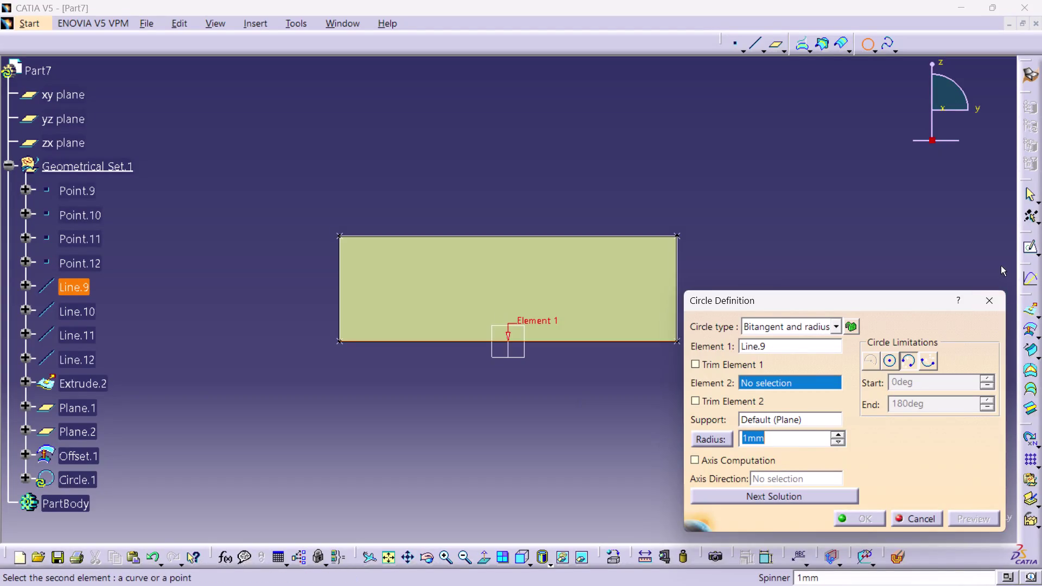
Discard the unfinished circle and start a bitangent-and-radius circle using the left edge.
click(990, 300)
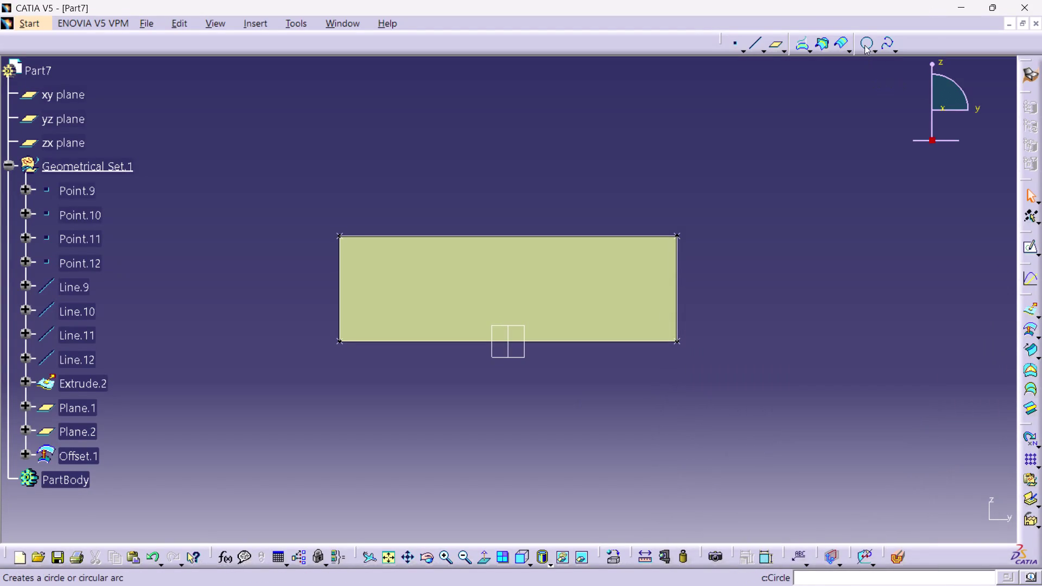
click(865, 45)
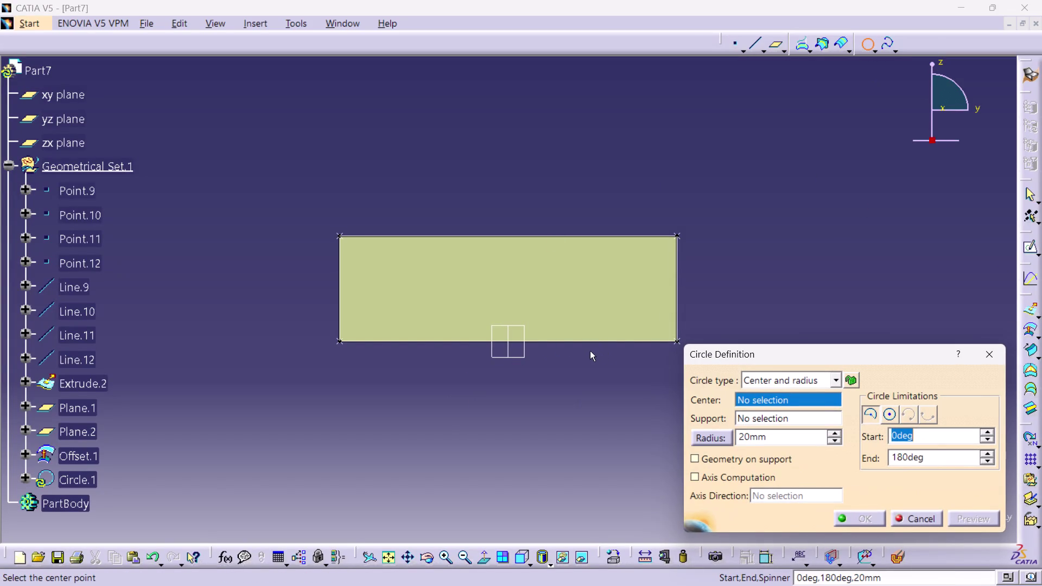
click(576, 344)
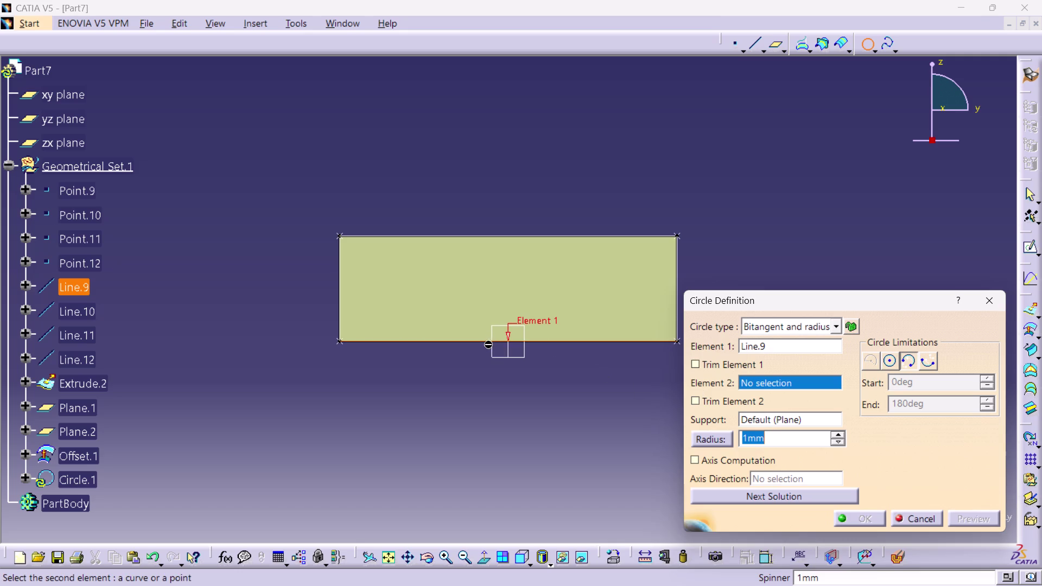
click(338, 295)
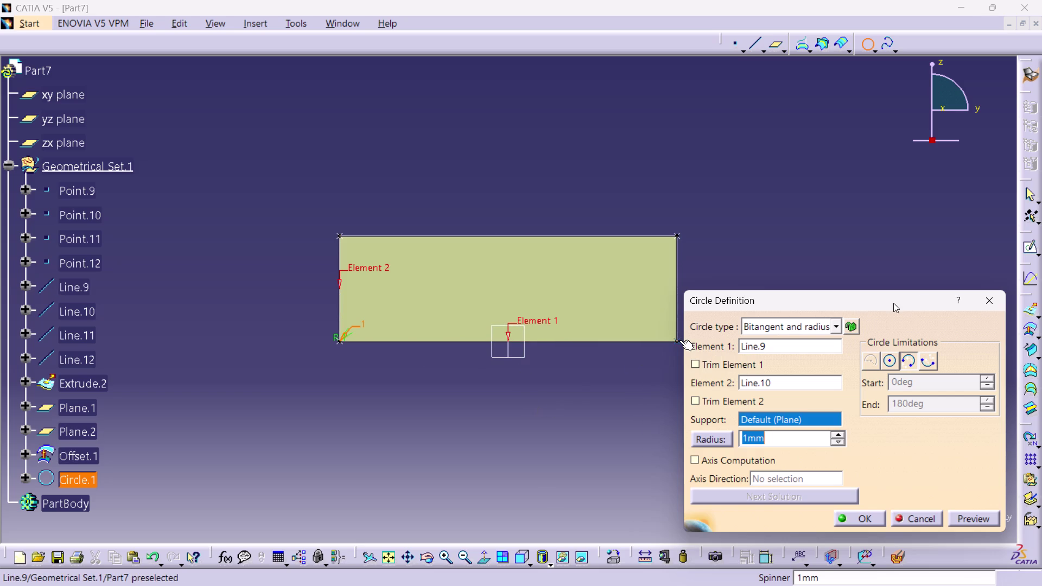
Switch the circle type to center-and-radius, back to bitangent, and enter a 100 mm radius.
click(836, 328)
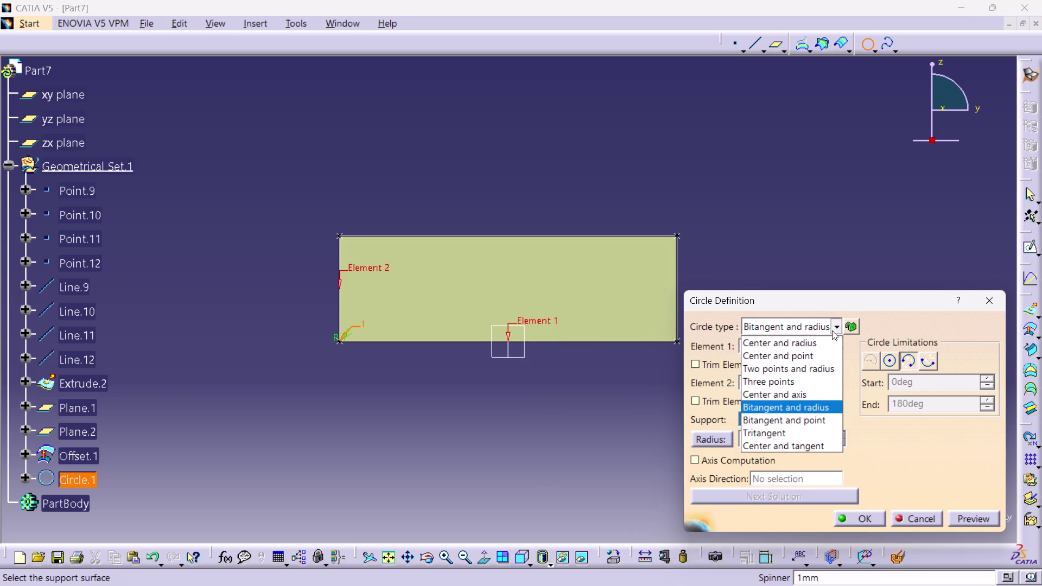
click(820, 342)
click(590, 413)
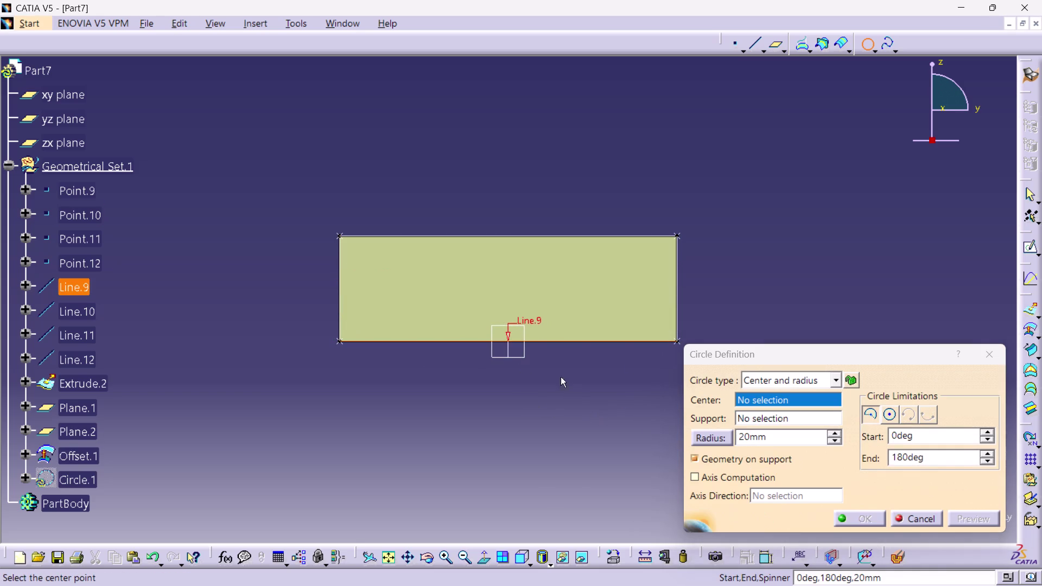
click(512, 341)
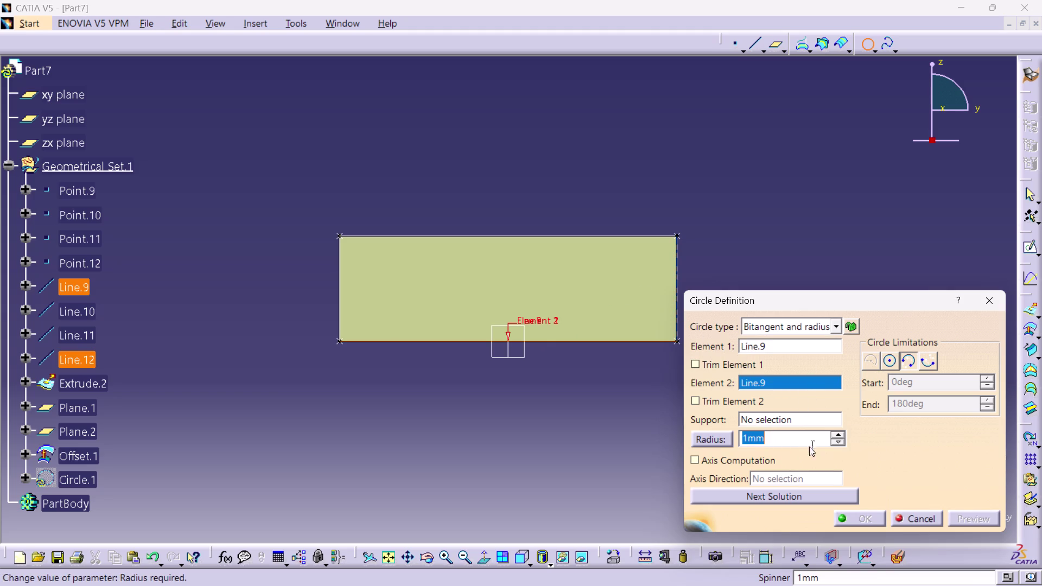
text(100)
key(Return)
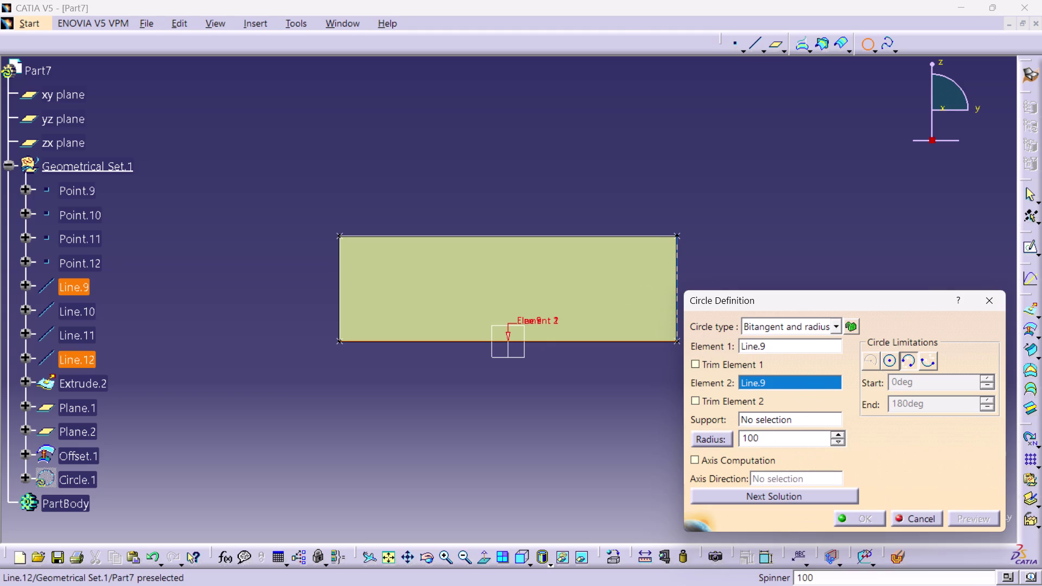
Pick Line.9 and Line.10 as tangent elements, then cancel the circle definition.
click(526, 494)
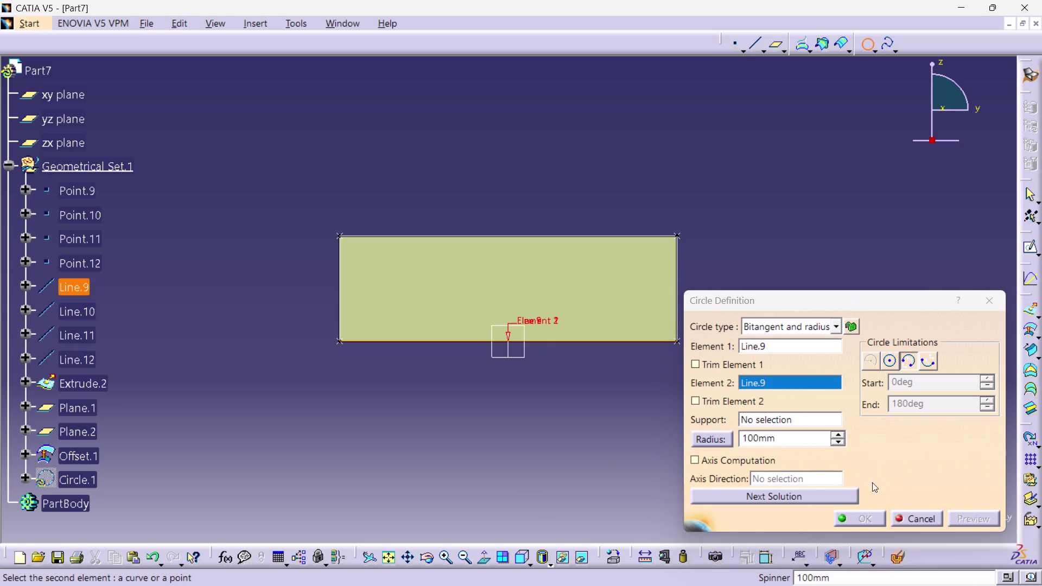
click(802, 496)
click(494, 443)
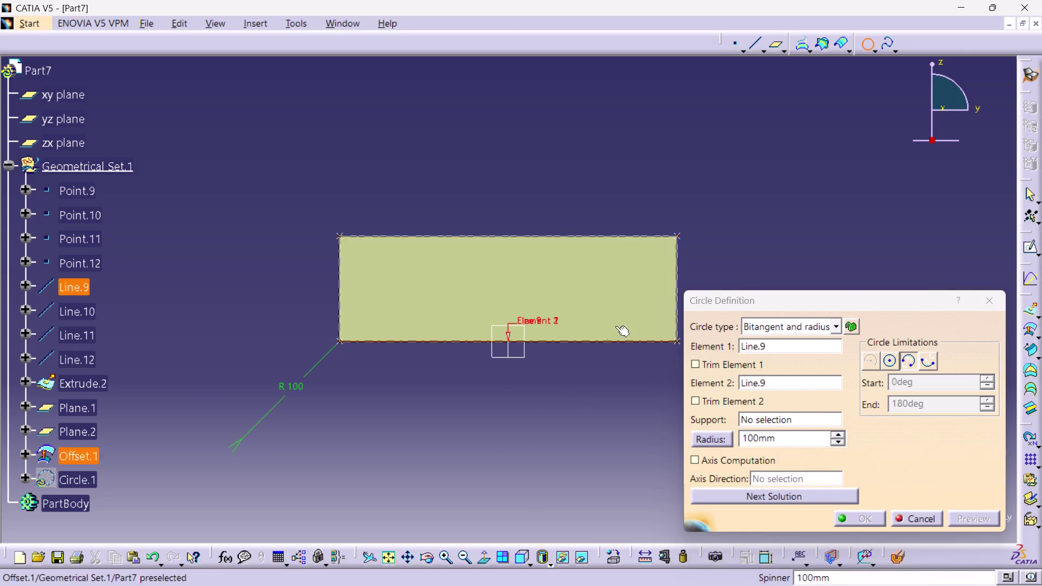
click(982, 304)
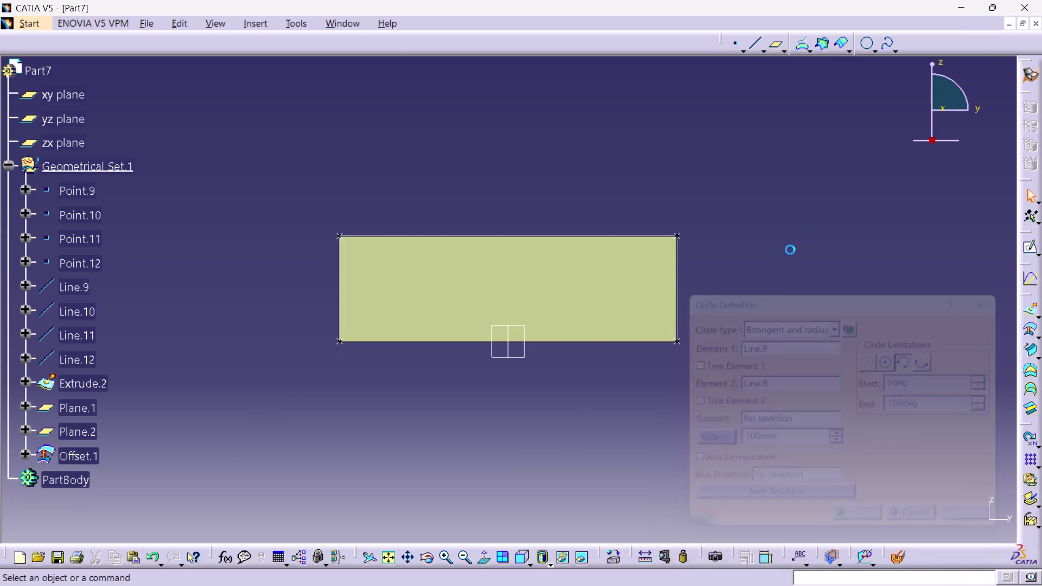
click(796, 238)
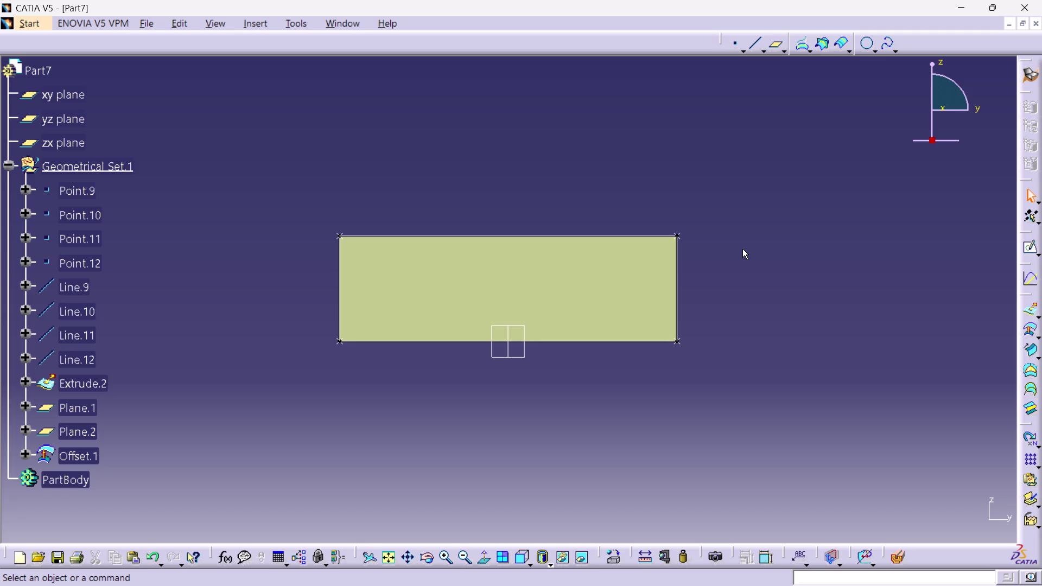
click(533, 174)
click(421, 421)
scroll(down, 3)
scroll(up, 3)
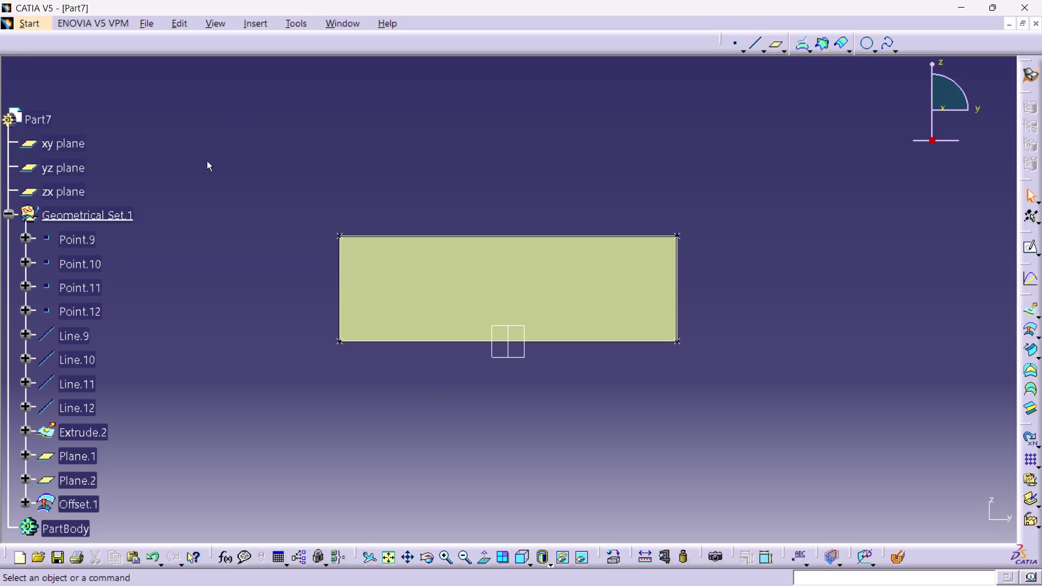
scroll(down, 3)
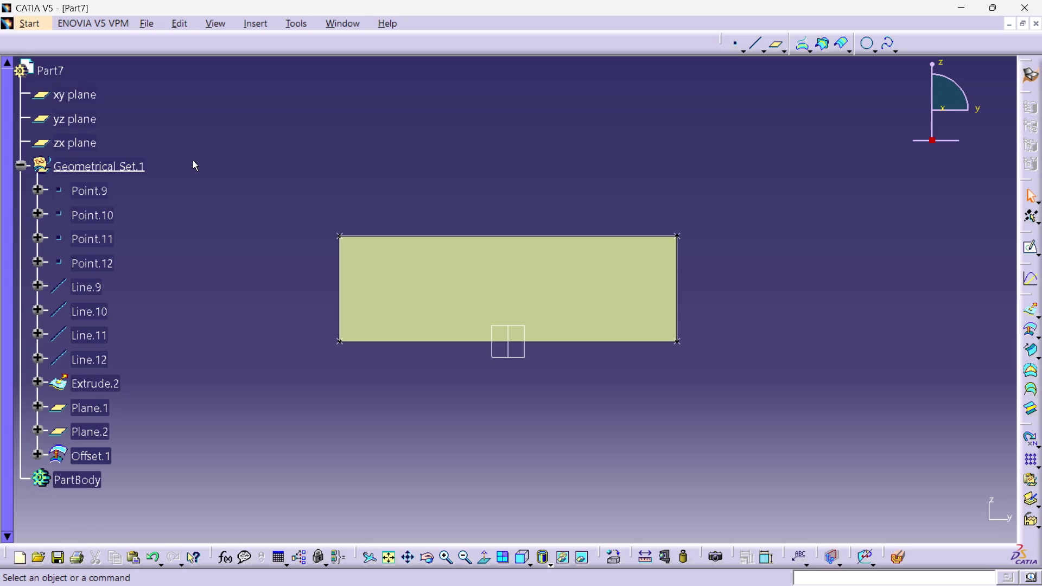
click(380, 88)
click(398, 162)
click(538, 190)
click(757, 134)
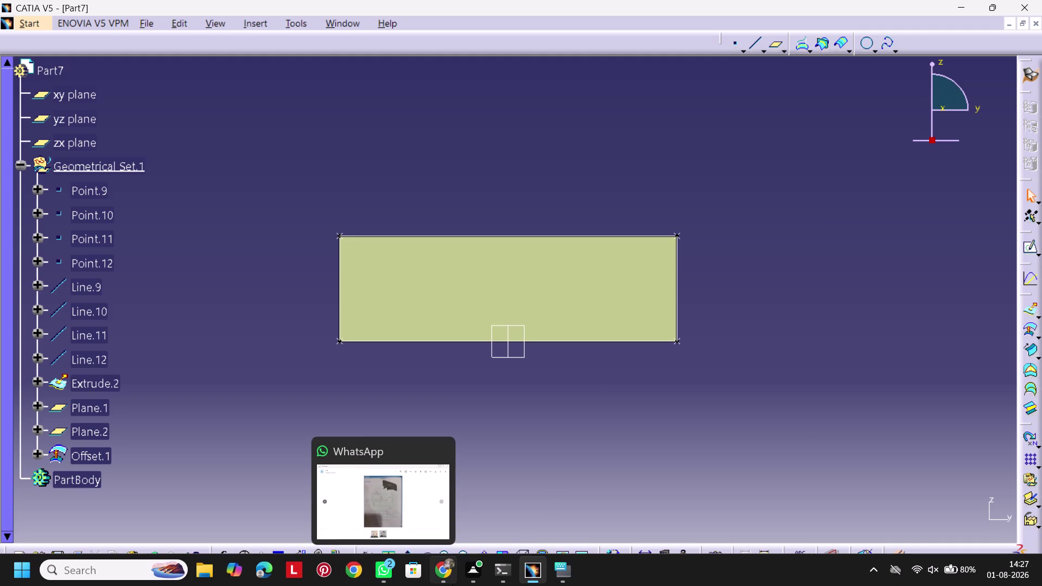
click(565, 429)
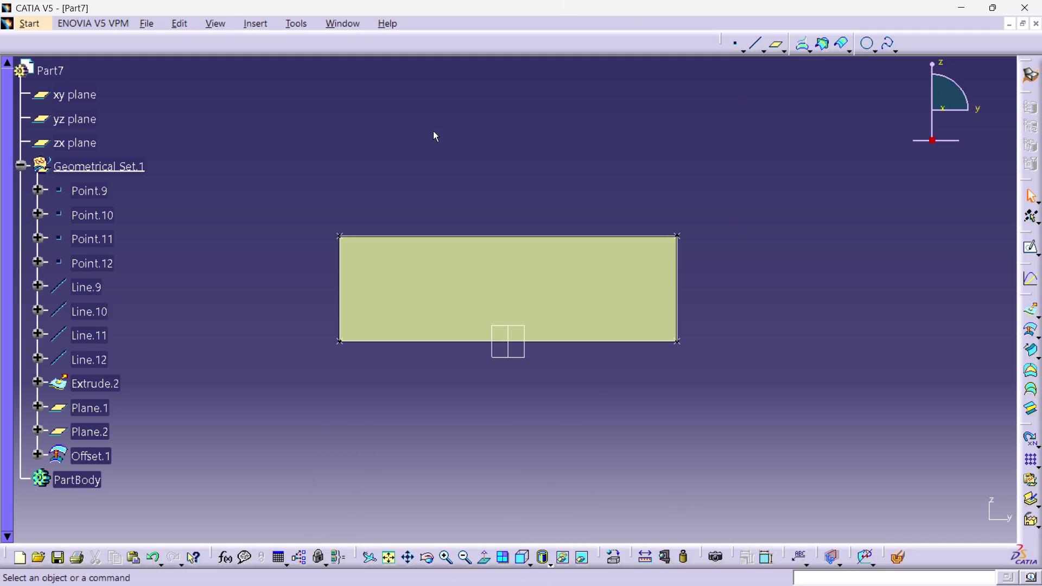
Begin a new center-and-radius circle (20 mm radius, 0–180°) from the Wireframe toolbar.
click(432, 133)
click(196, 231)
click(871, 44)
click(878, 60)
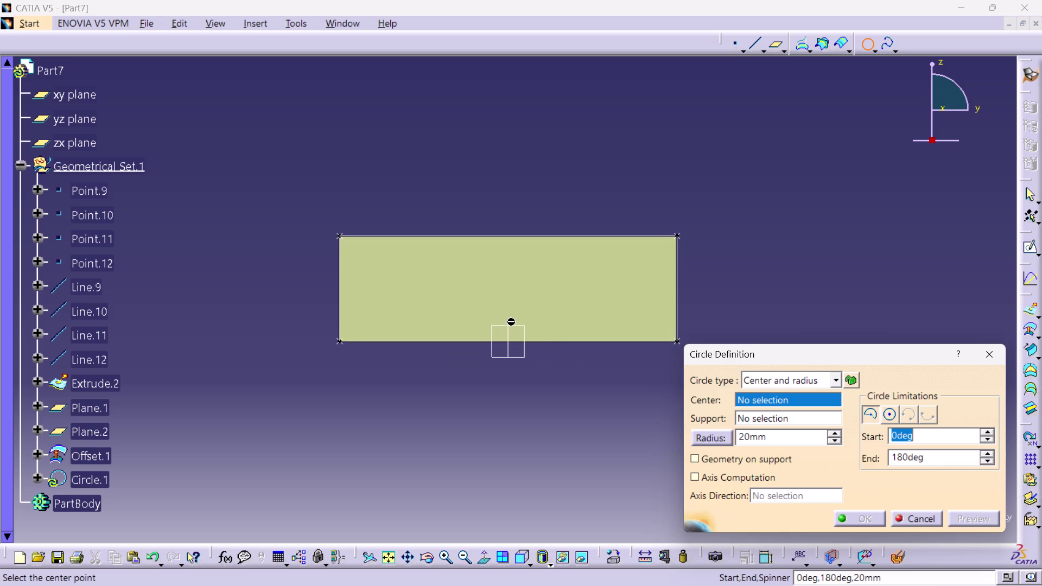
click(511, 292)
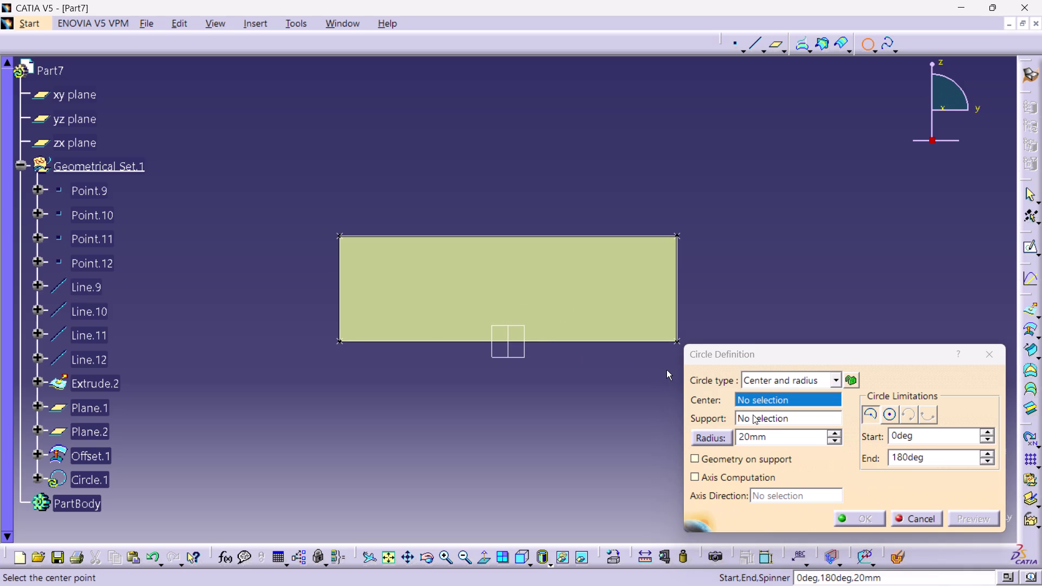
click(511, 342)
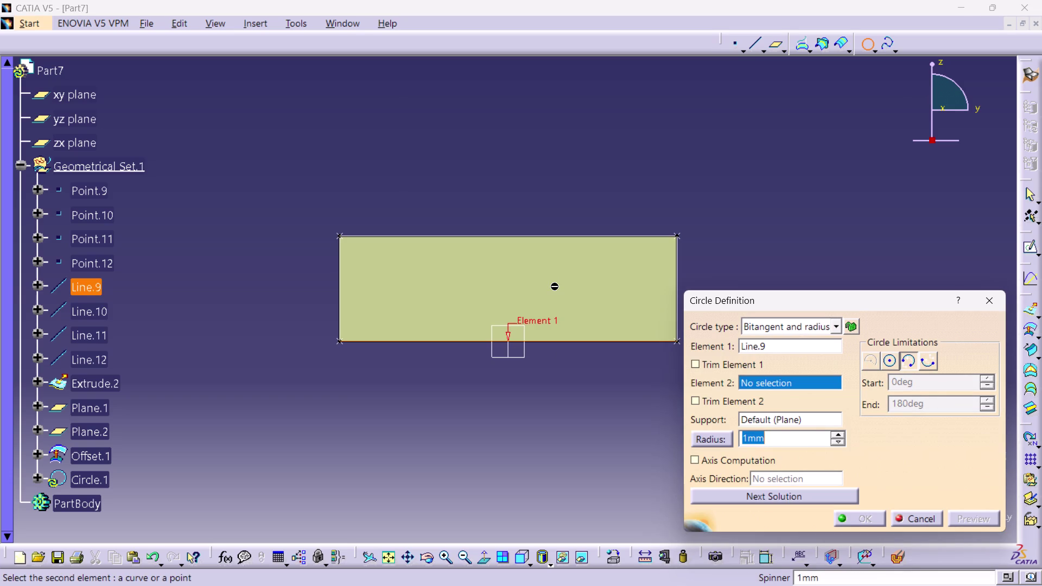
text(1)
text(00)
key(Return)
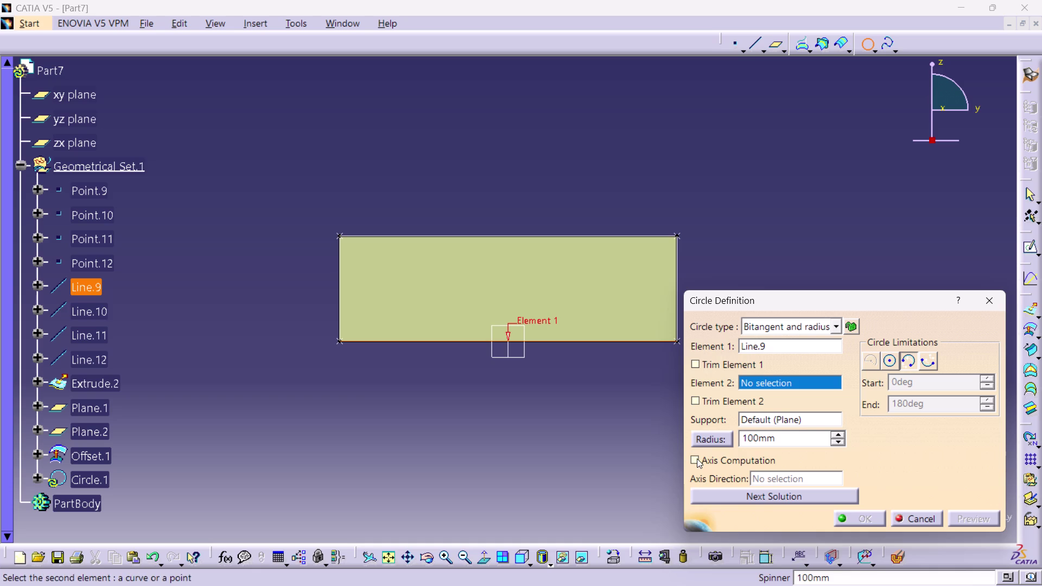
click(892, 359)
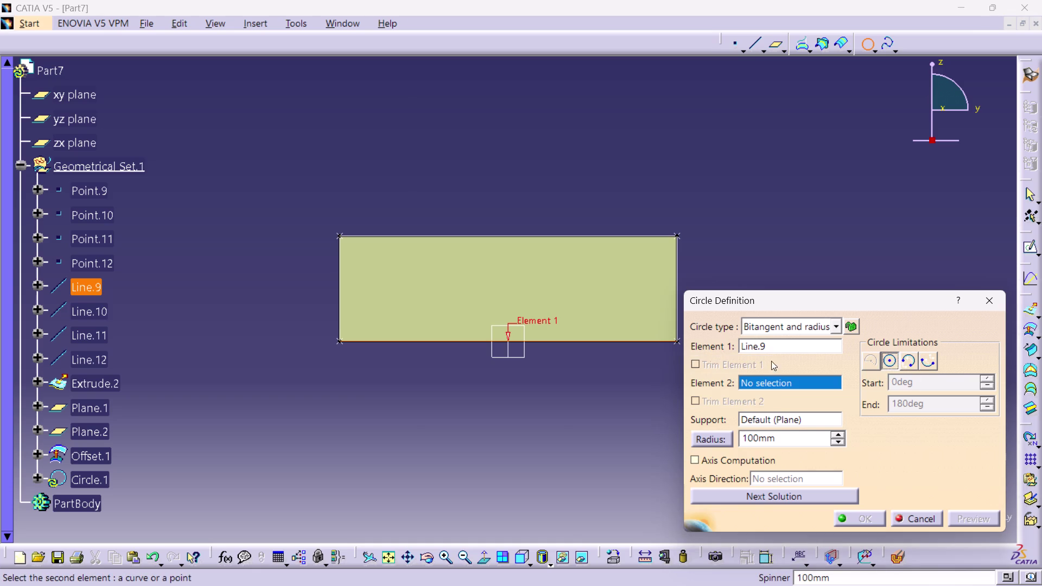
click(870, 358)
click(988, 299)
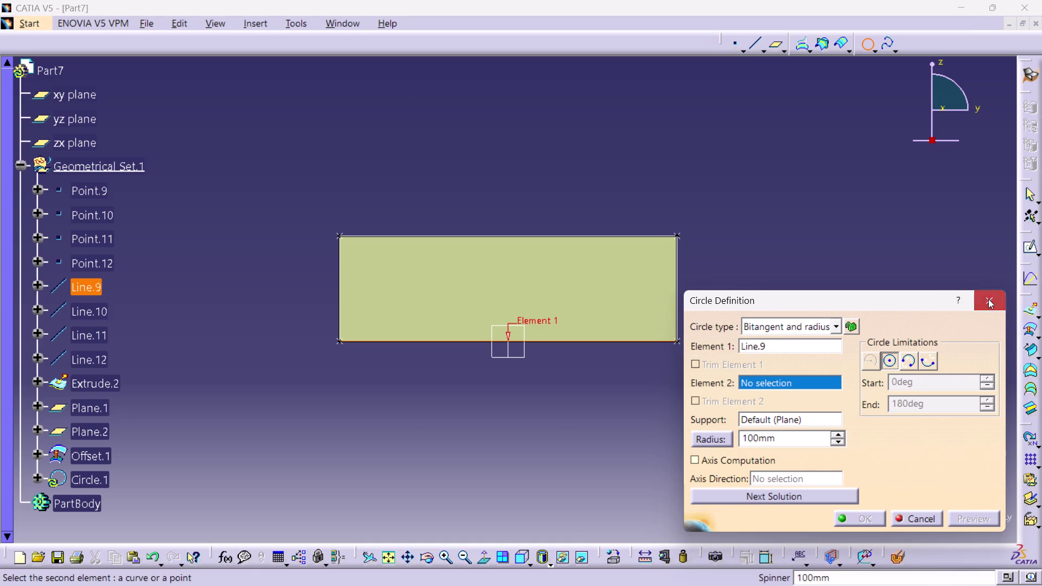
click(704, 421)
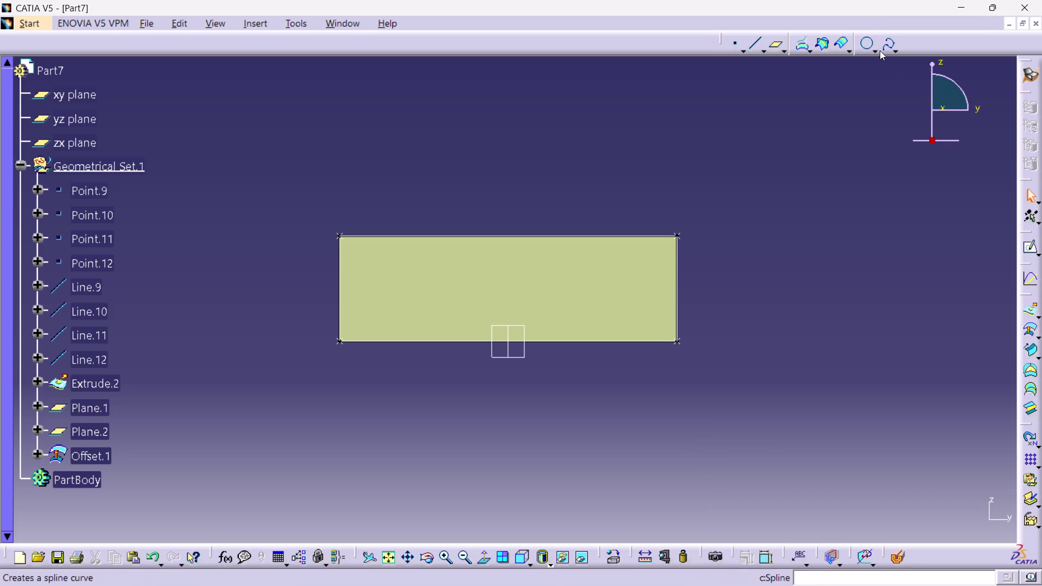
click(868, 42)
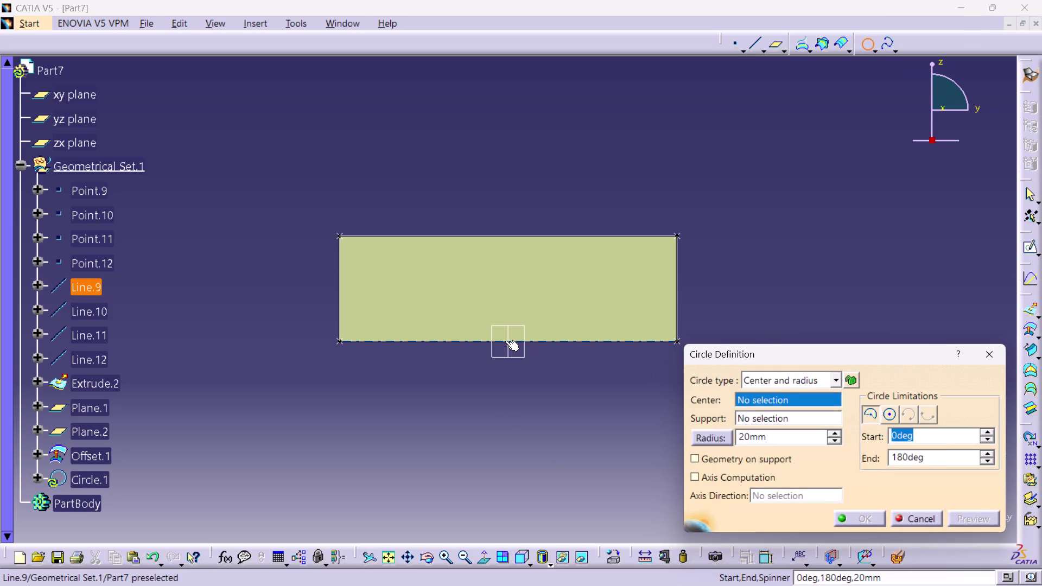
click(506, 340)
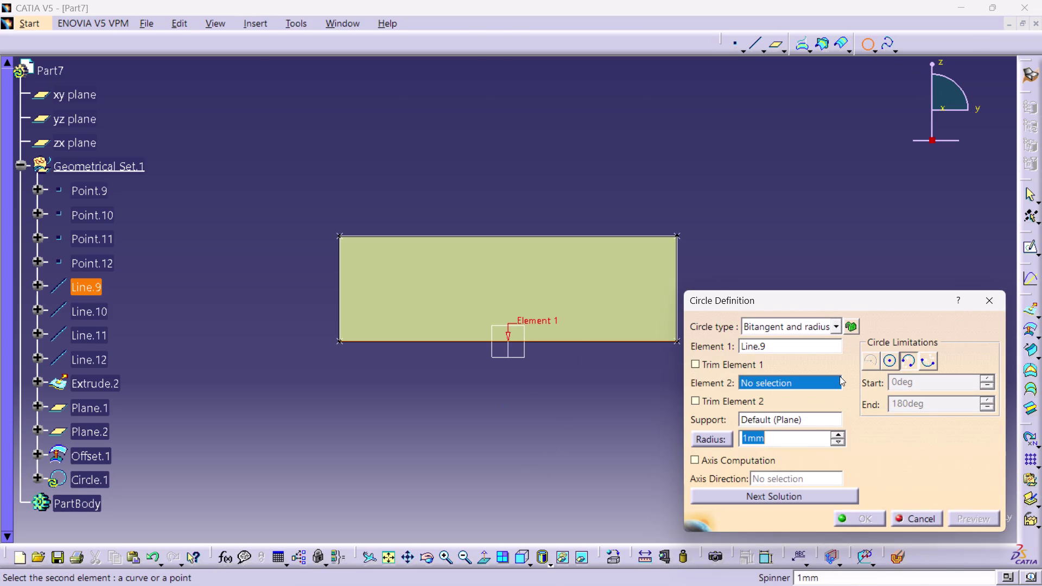
click(833, 325)
click(819, 341)
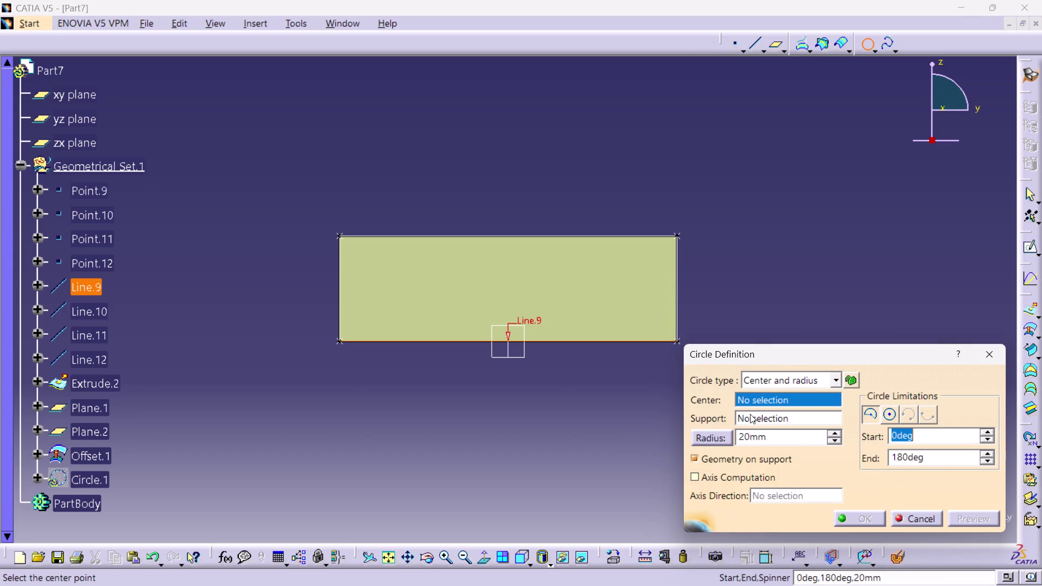
click(526, 405)
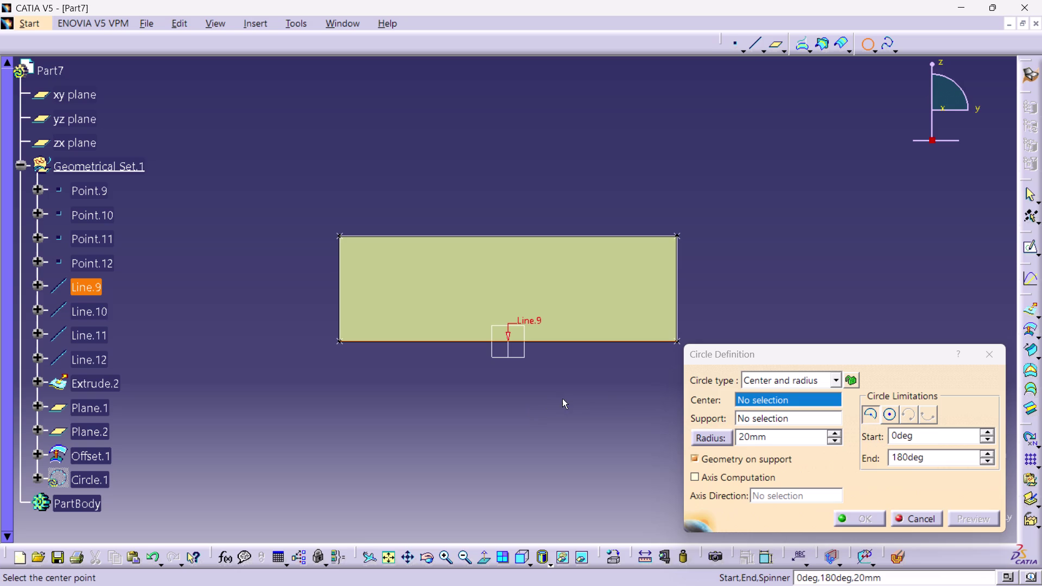